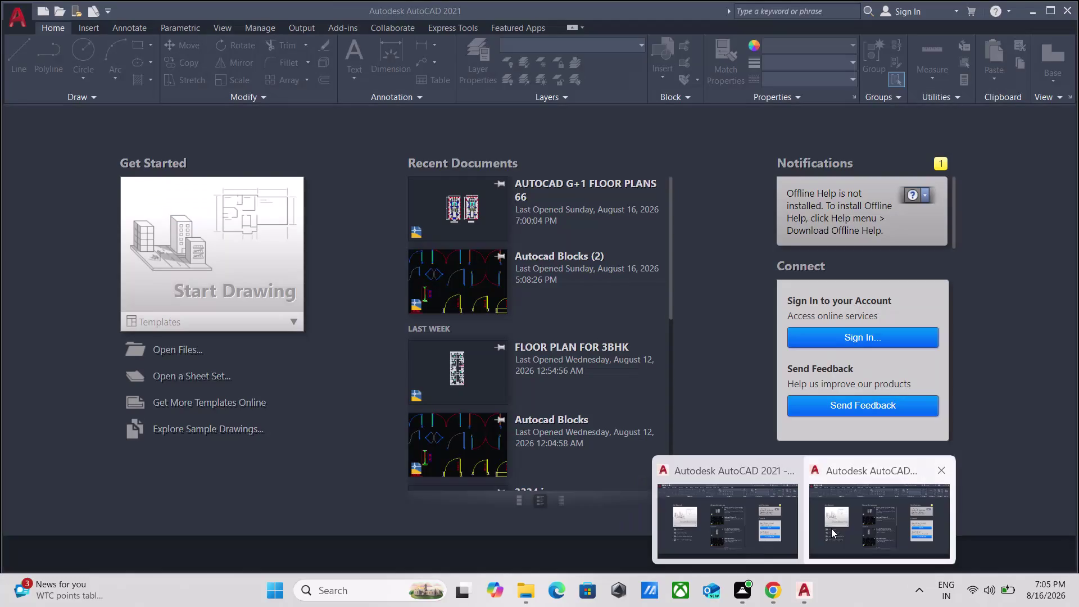
Open AUTOCAD G+1 FLOOR PLANS 66 from Recent Documents and fit both floor plans in view.
click(831, 528)
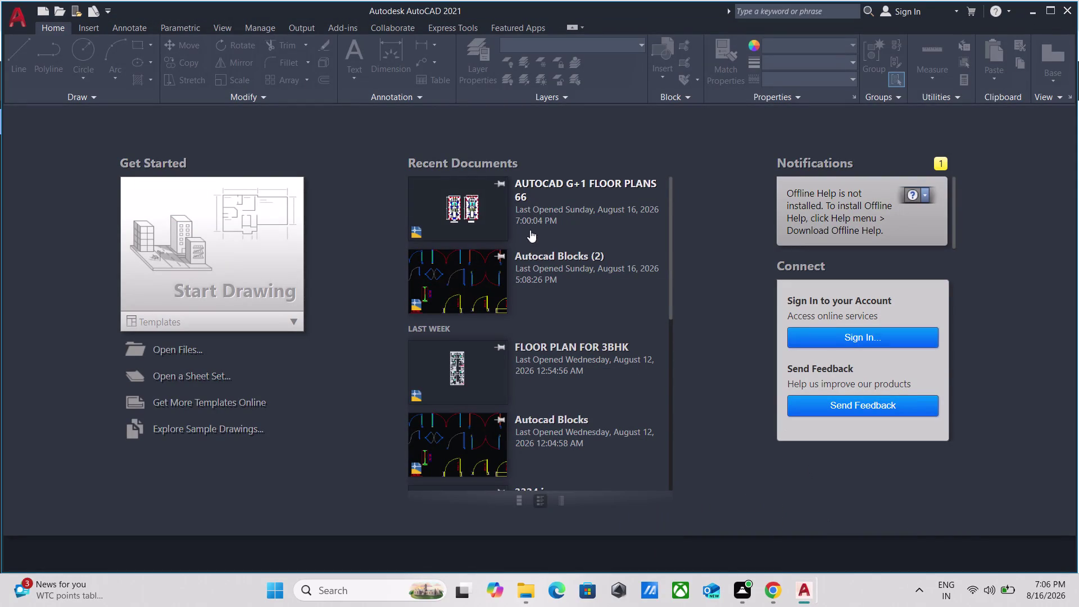
double_click(493, 207)
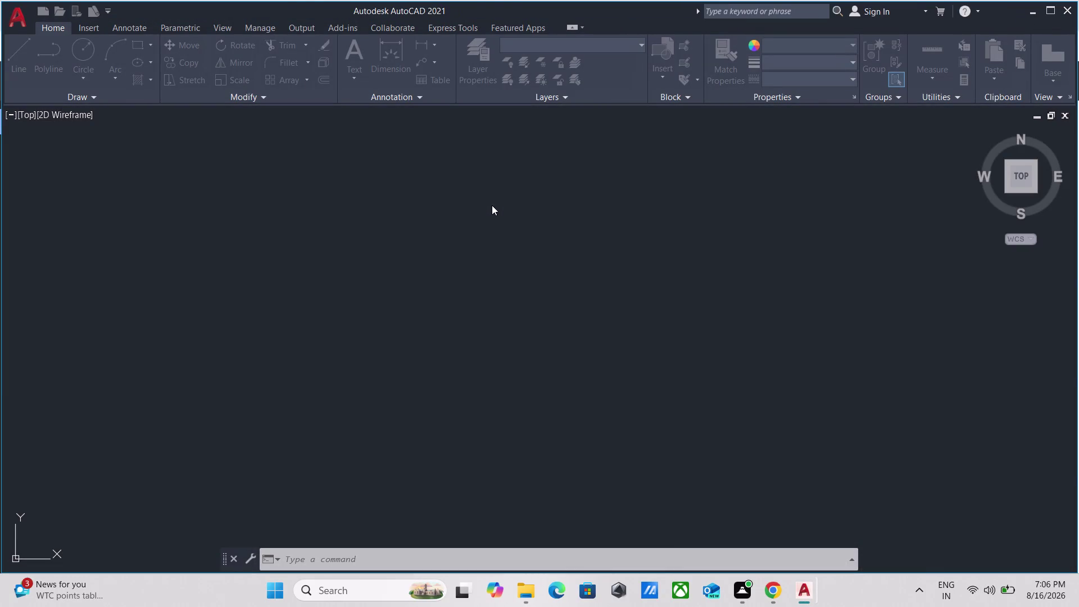
scroll(up, 3)
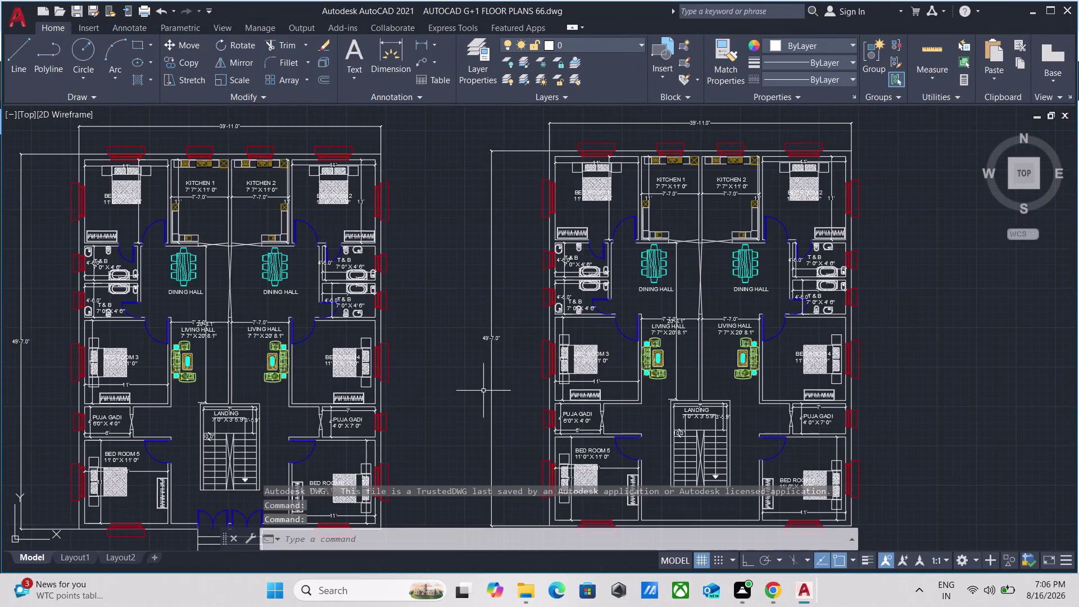
scroll(down, 3)
middle_drag(476, 381, 512, 354)
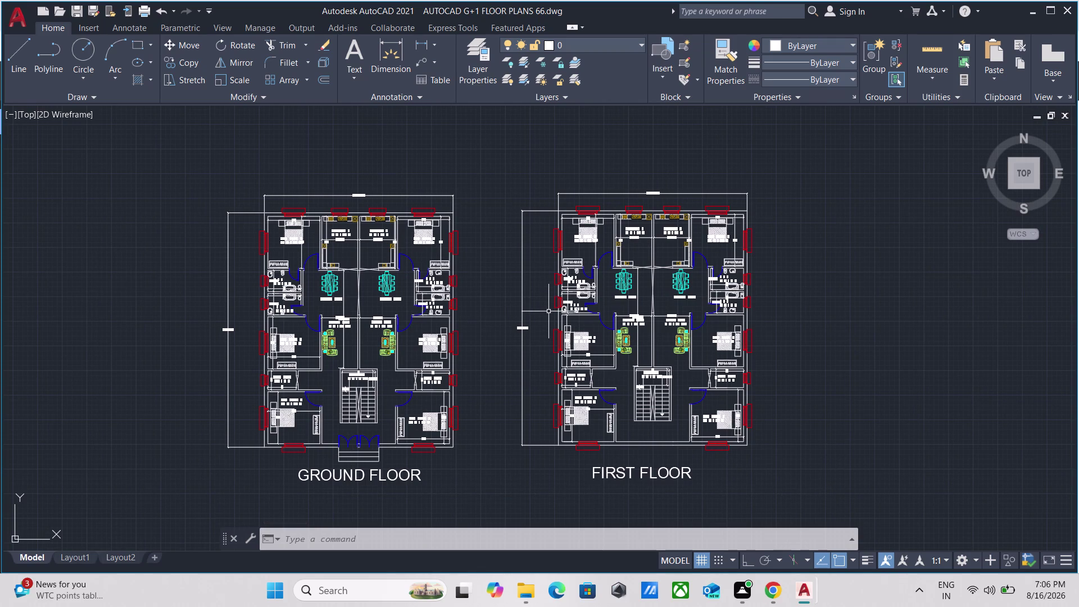
Run LOGFILENAME to display the log file path, then bring up the Downloads folder.
text(LOG)
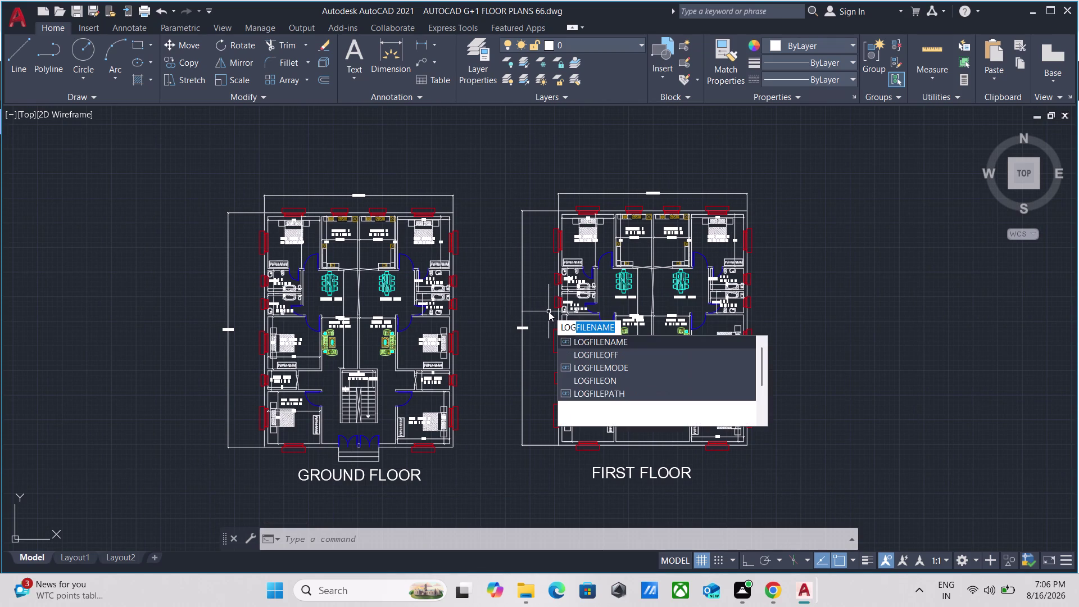
key(Return)
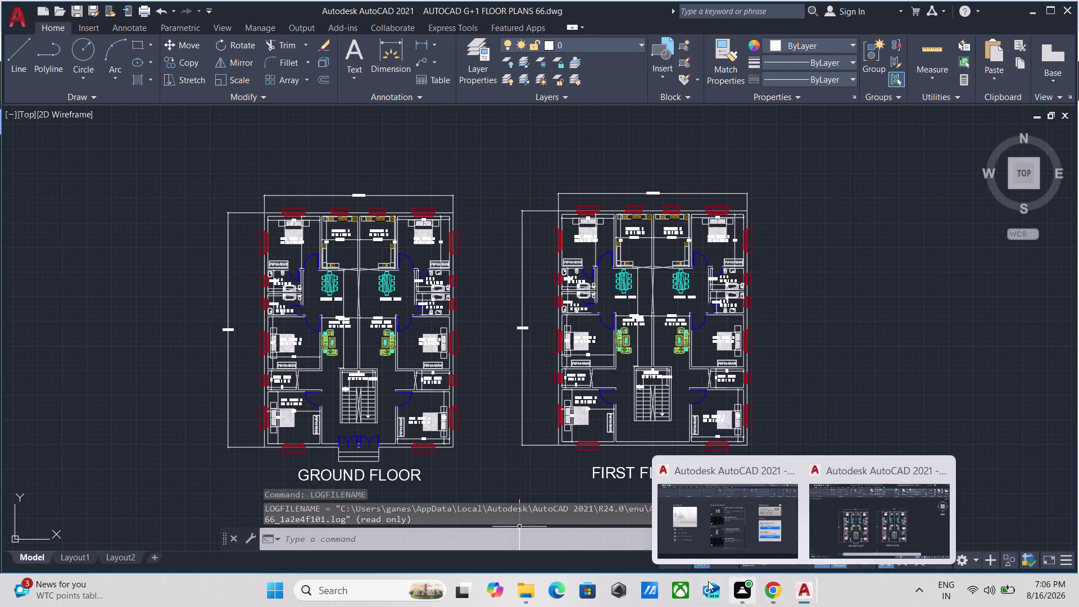
click(531, 591)
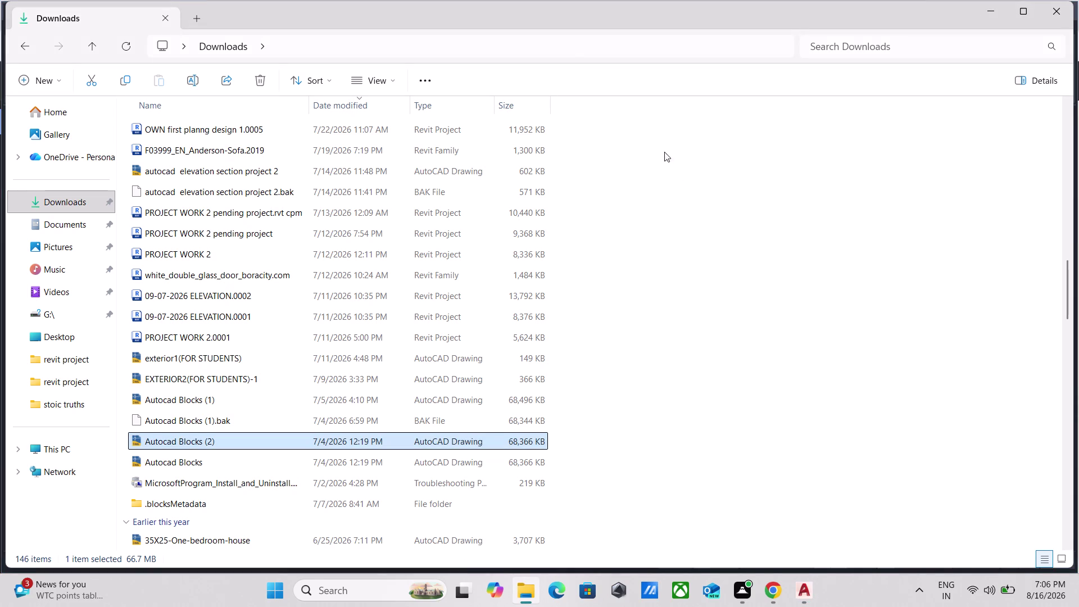
Click into the Downloads search box, then return to the G+1 floor plans drawing.
click(861, 40)
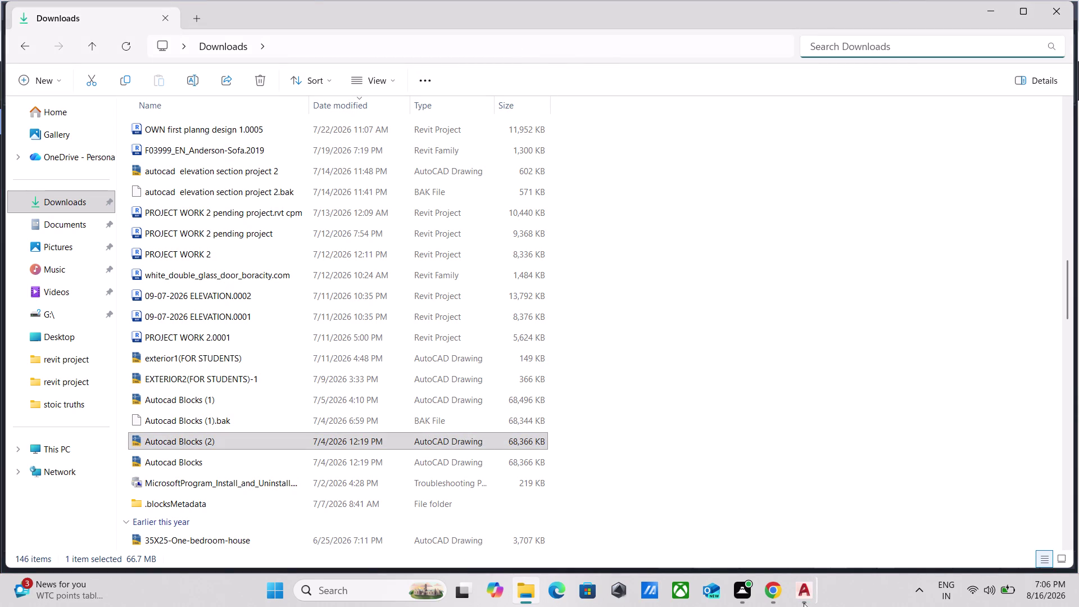
click(848, 536)
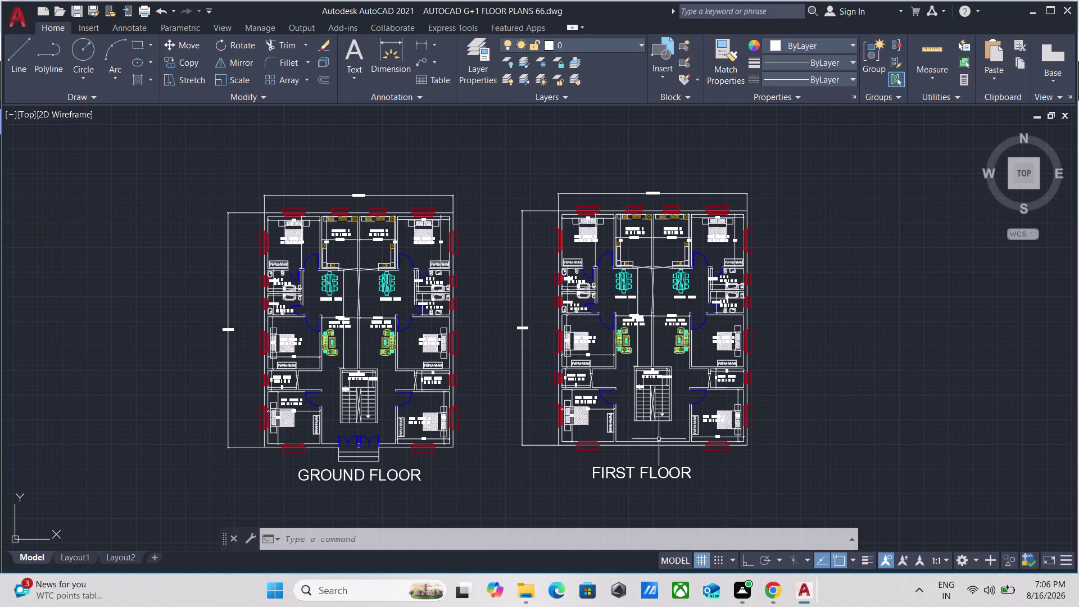
Rerun the LOGFILENAME query and dismiss the path tooltip.
text(LO)
text(G)
key(Return)
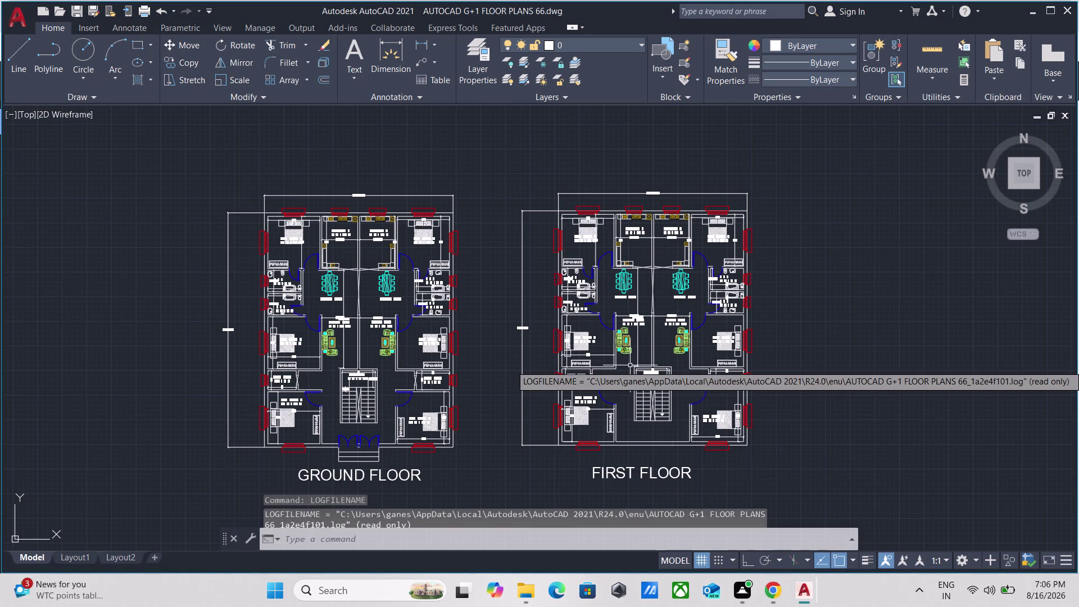
click(333, 506)
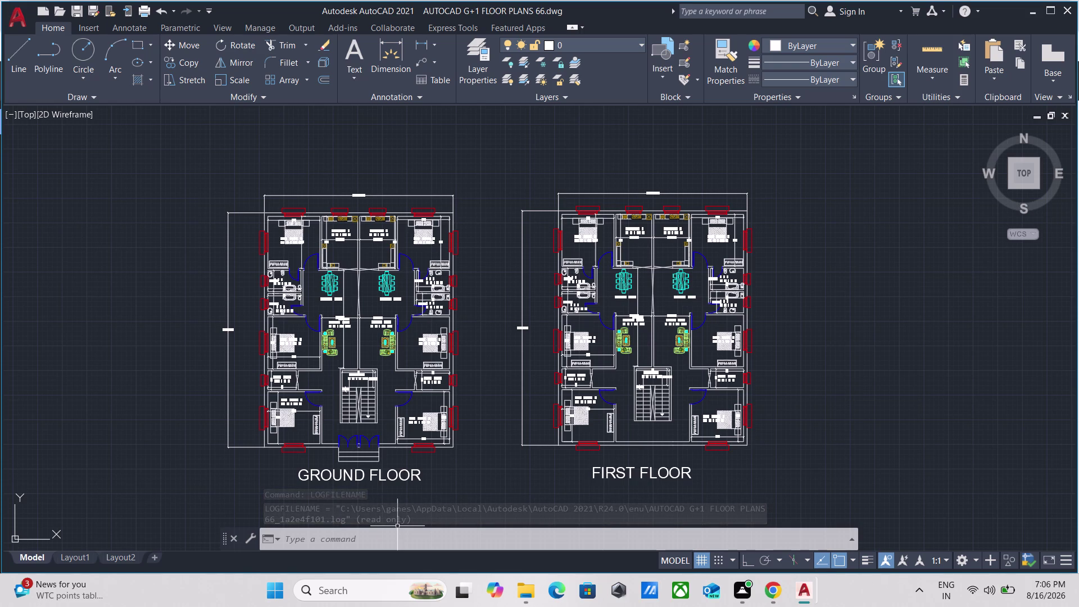
Copy the log file path from the F2 command history, dismissing the clipboard error, and return to Downloads.
key(F2)
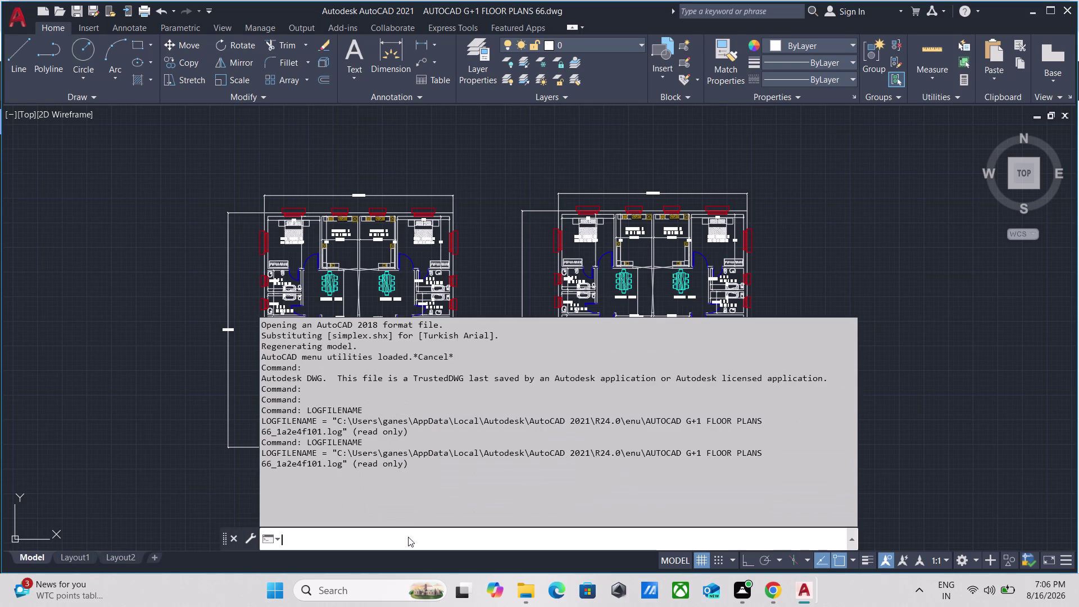
drag(328, 451, 339, 455)
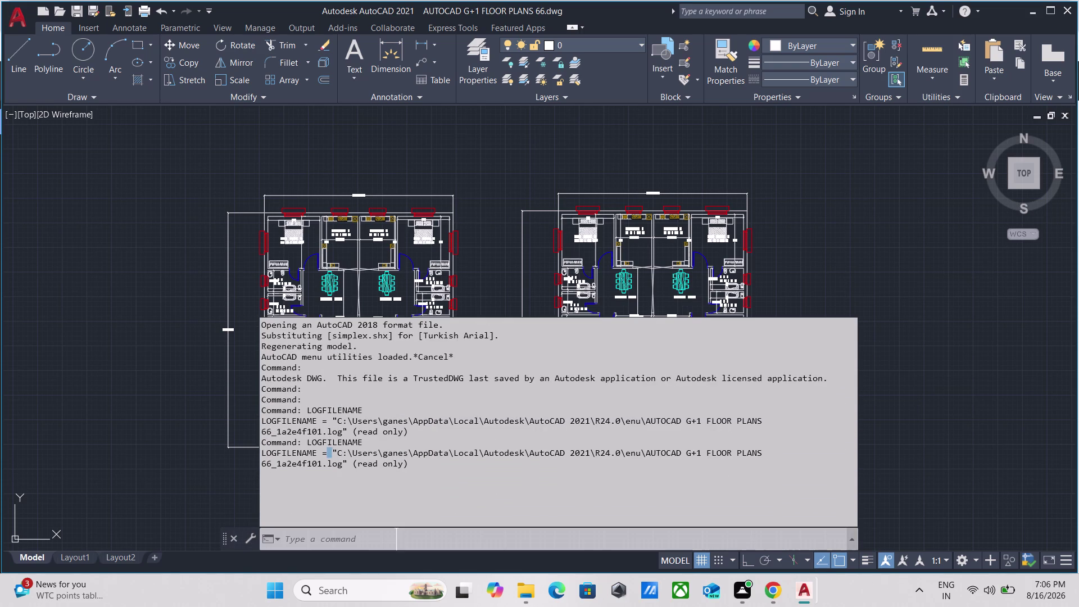
drag(339, 455, 450, 479)
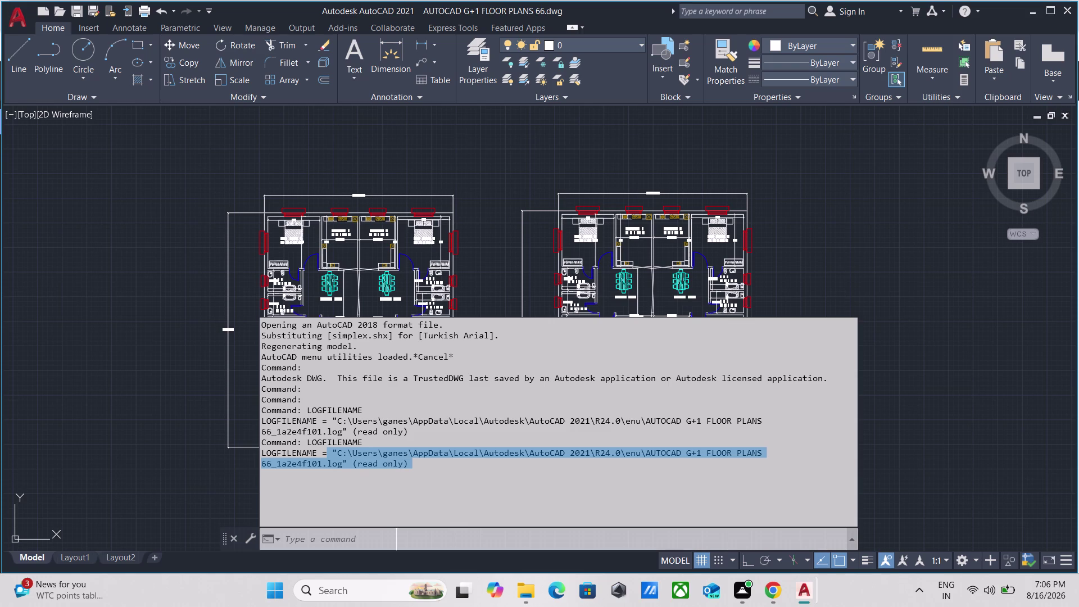
key(ctrl+c)
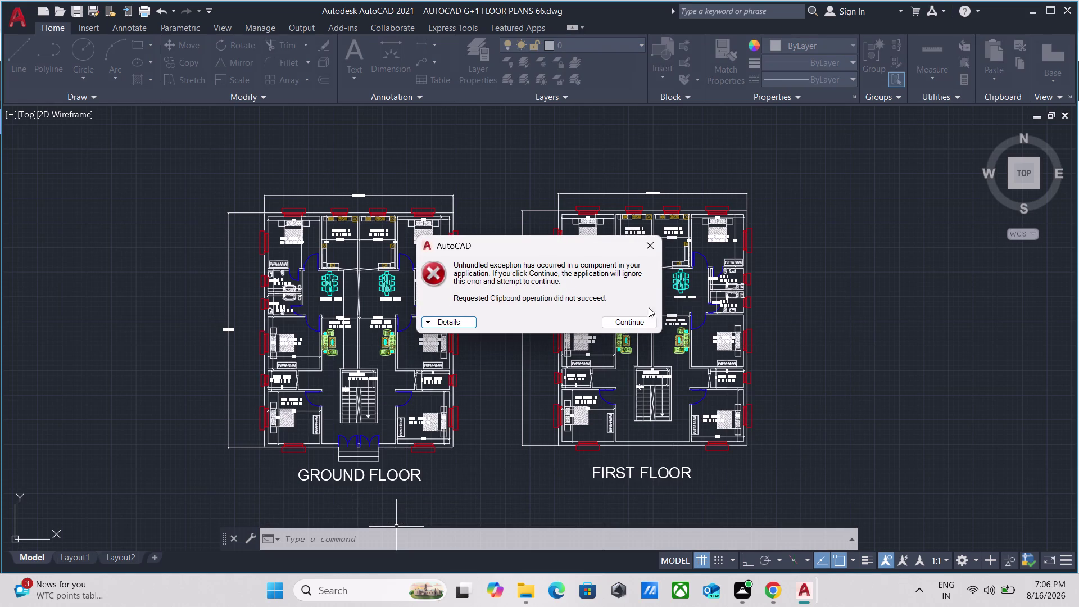
click(651, 249)
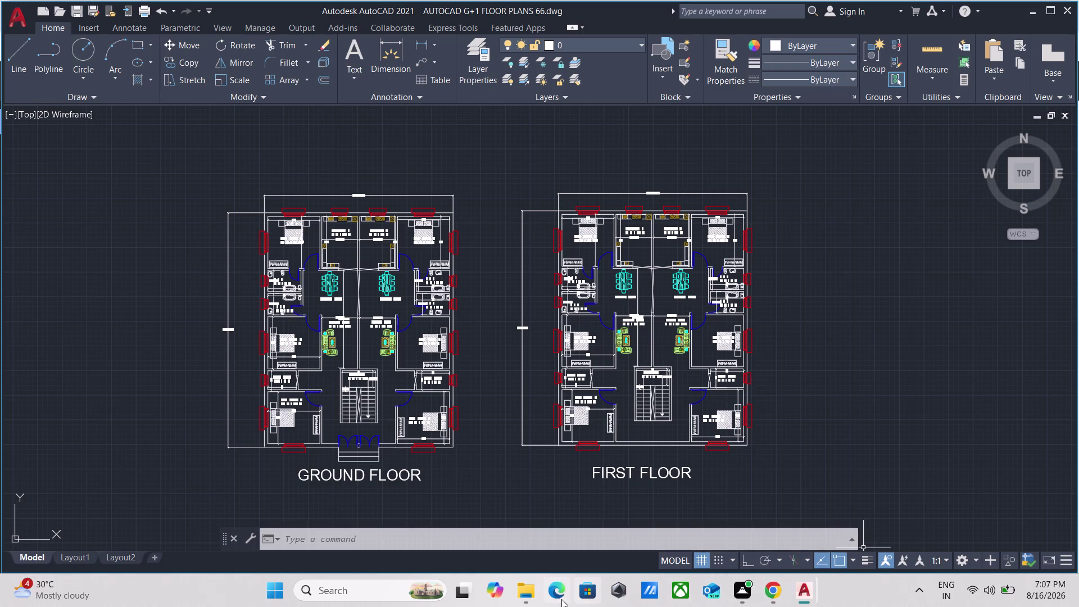
click(521, 589)
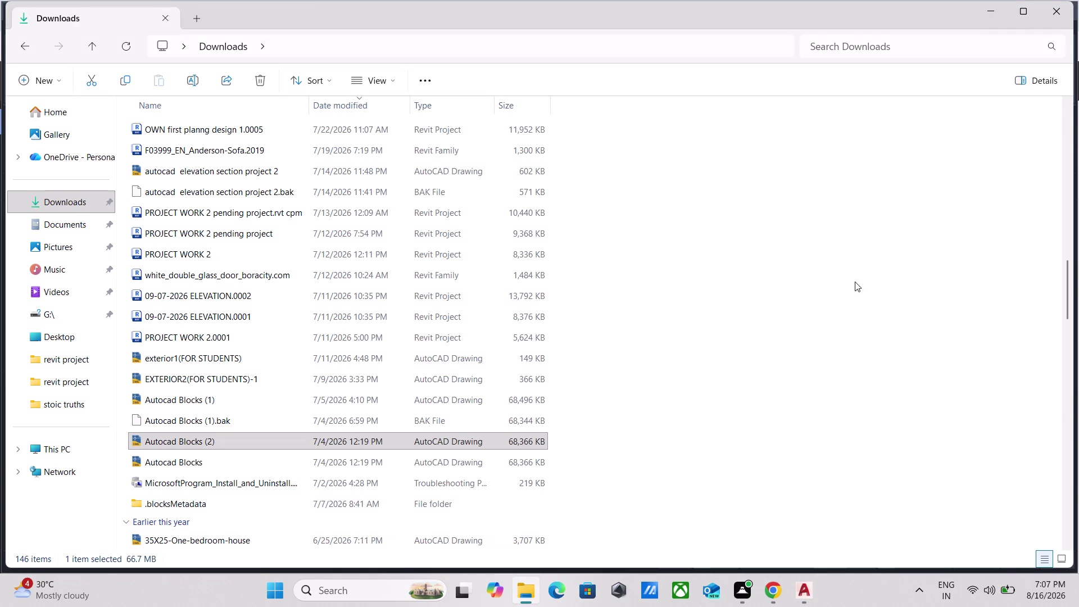
Search Downloads for the pasted log file path and inspect the display options.
click(934, 42)
key(ctrl+v)
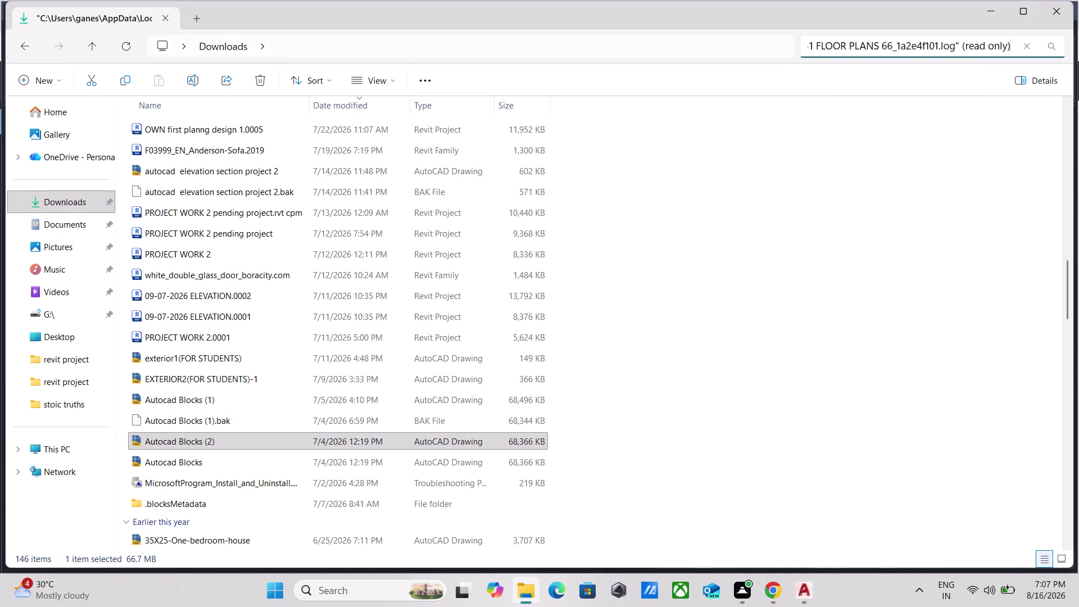
scroll(up, 3)
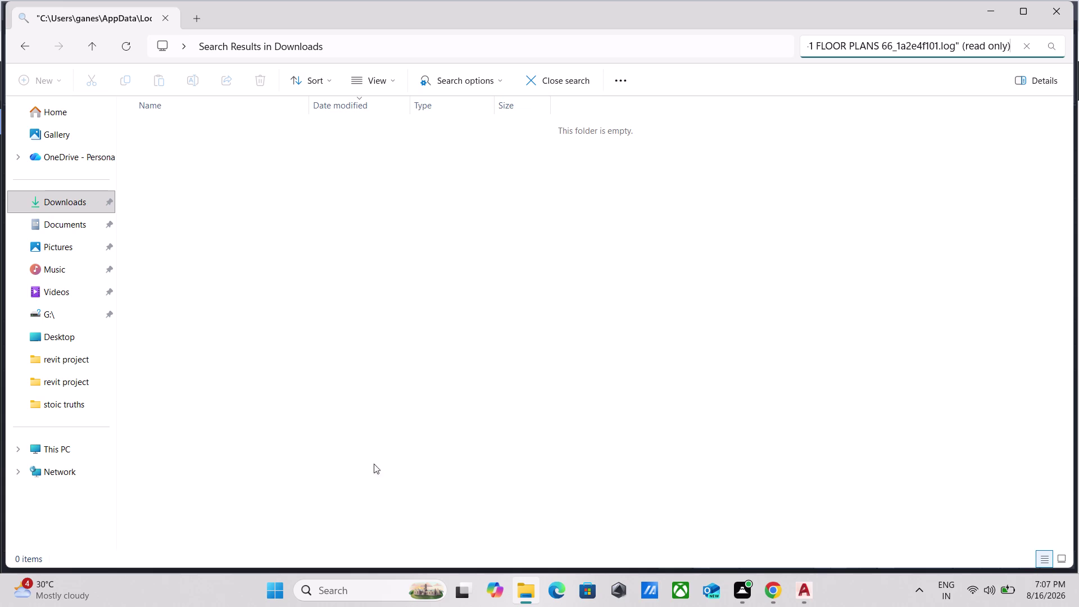
click(390, 82)
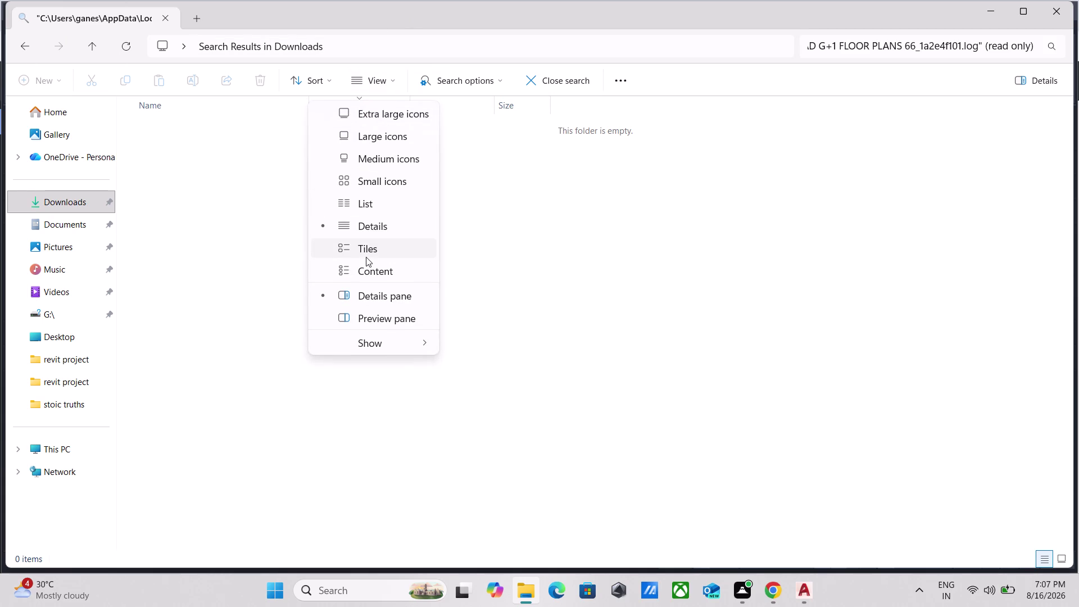
scroll(up, 3)
scroll(down, 3)
click(459, 79)
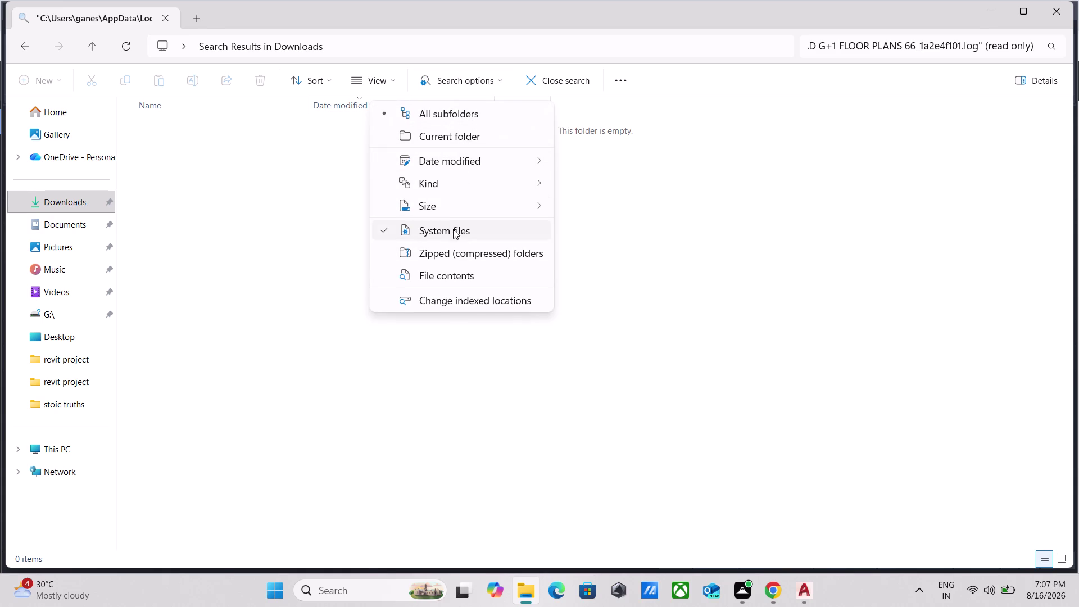
Limit the Downloads search scope to the current folder.
click(459, 110)
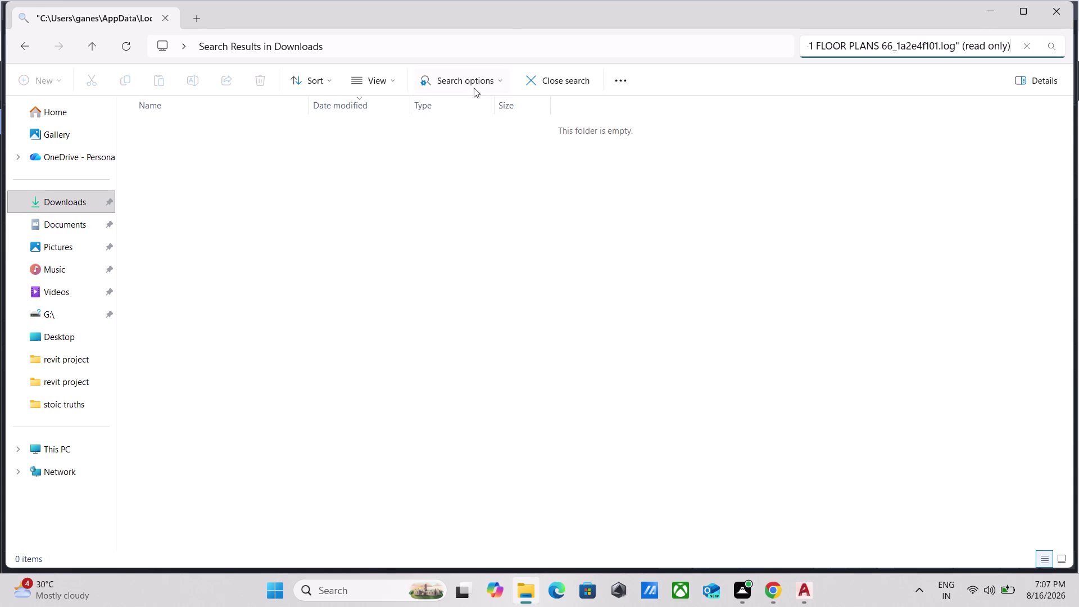
click(477, 86)
click(472, 132)
click(471, 86)
click(476, 154)
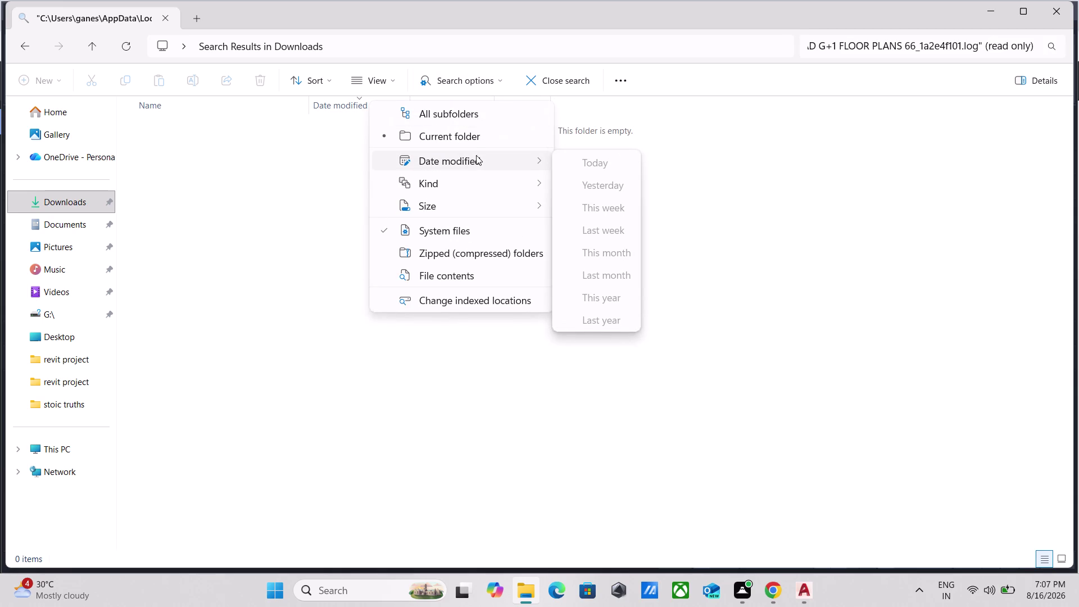
click(459, 193)
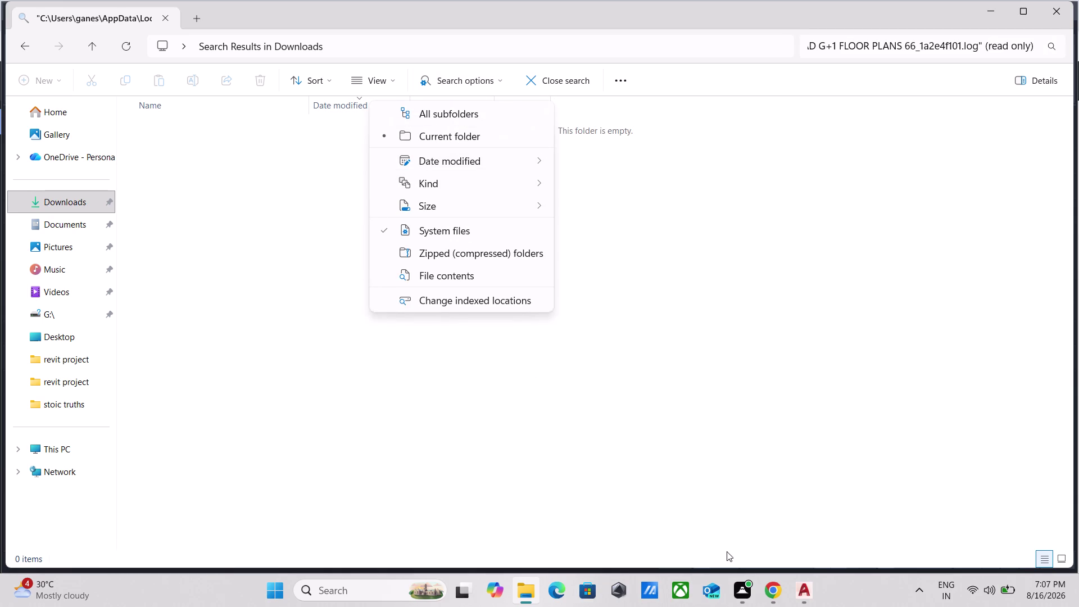